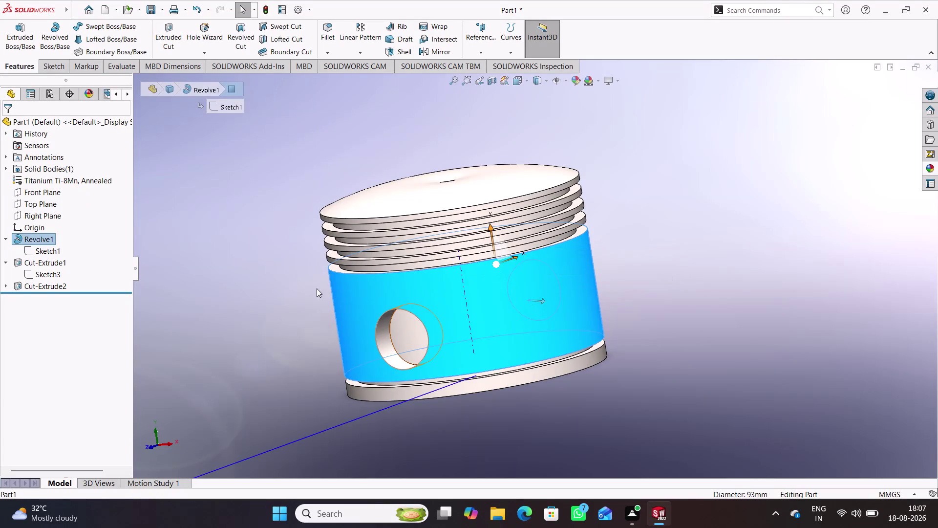
Select the Front Plane and turn the view normal to it.
click(307, 286)
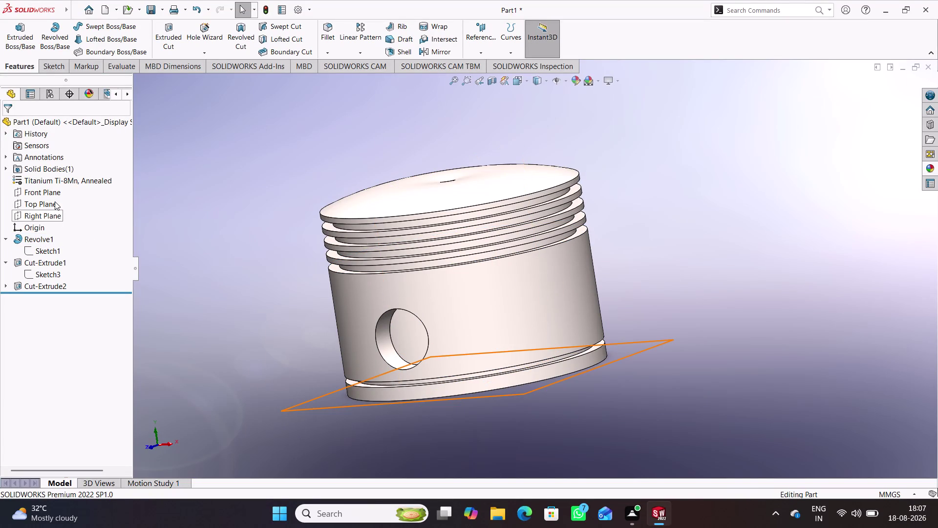
click(55, 195)
click(65, 181)
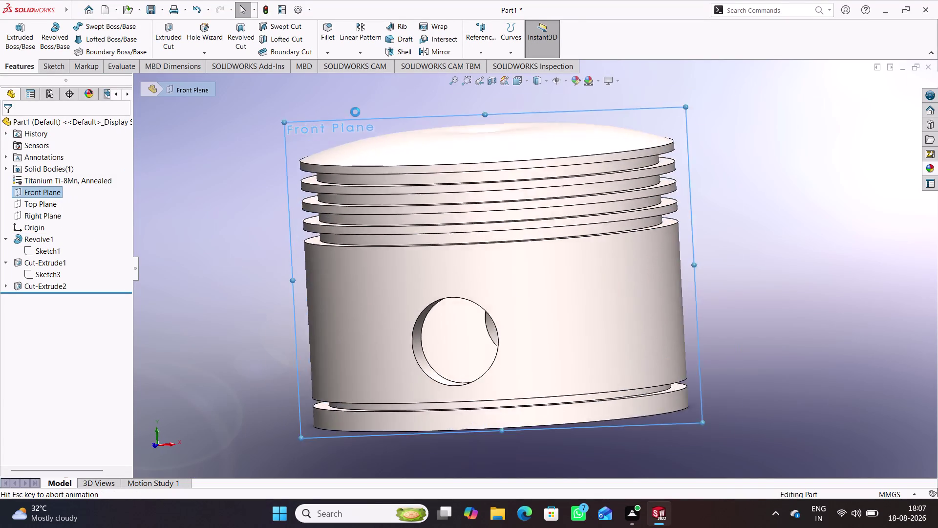
scroll(up, 3)
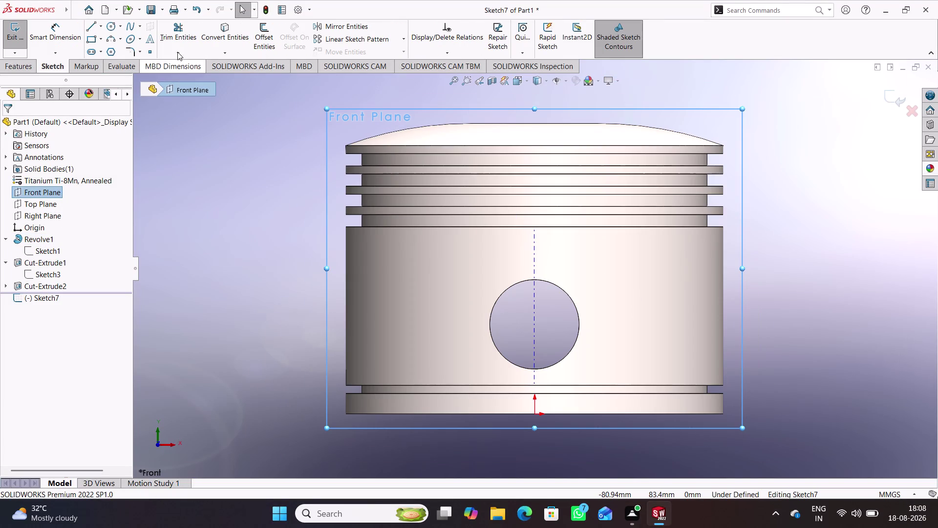
Draw a circle centered on the wrist-pin hole and dimension it to Ø36 mm.
click(111, 25)
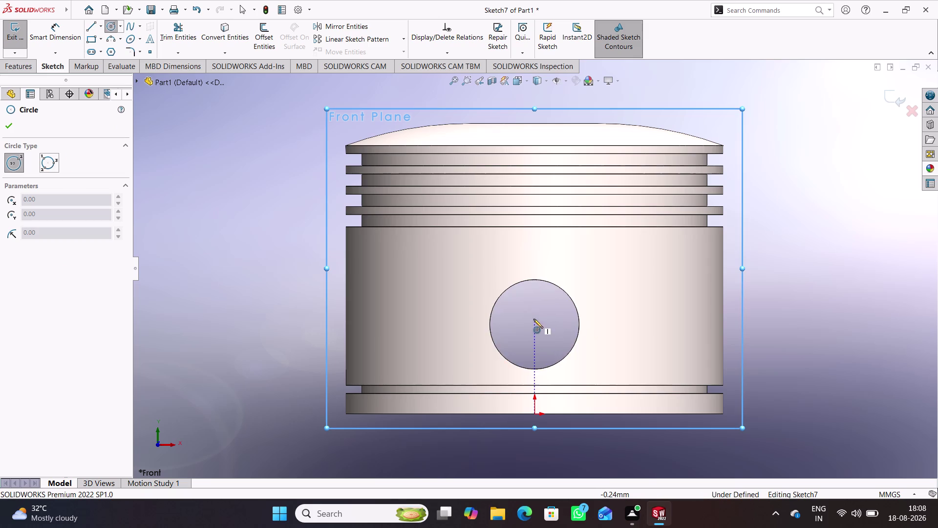
click(534, 322)
click(602, 353)
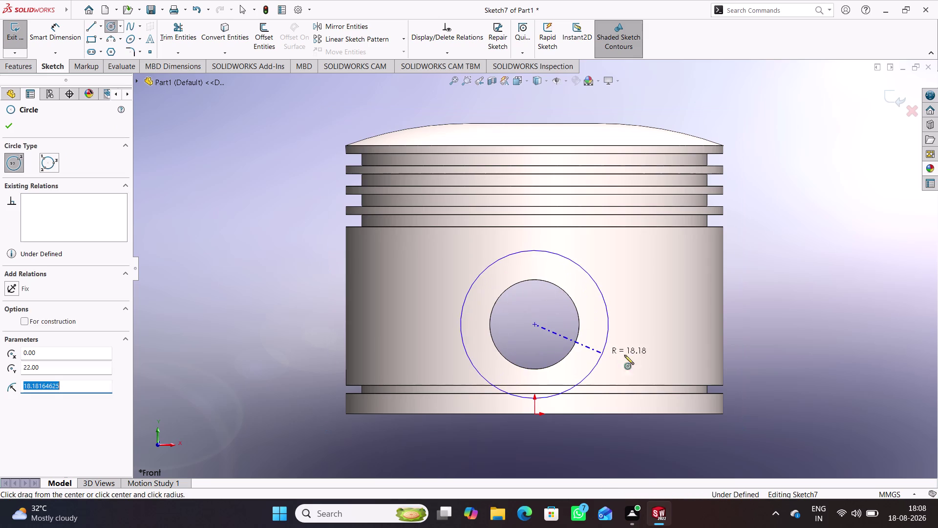
right_drag(812, 379, 779, 227)
click(608, 309)
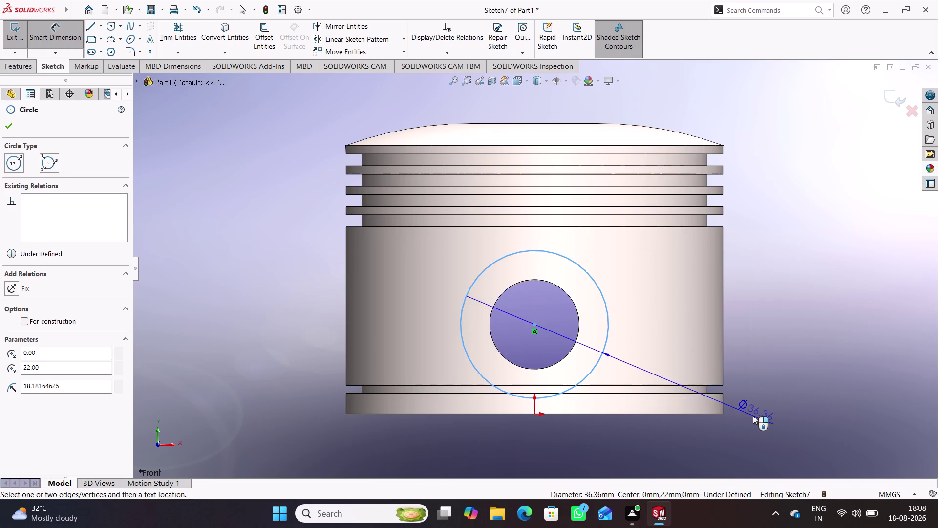
click(755, 411)
text(3)
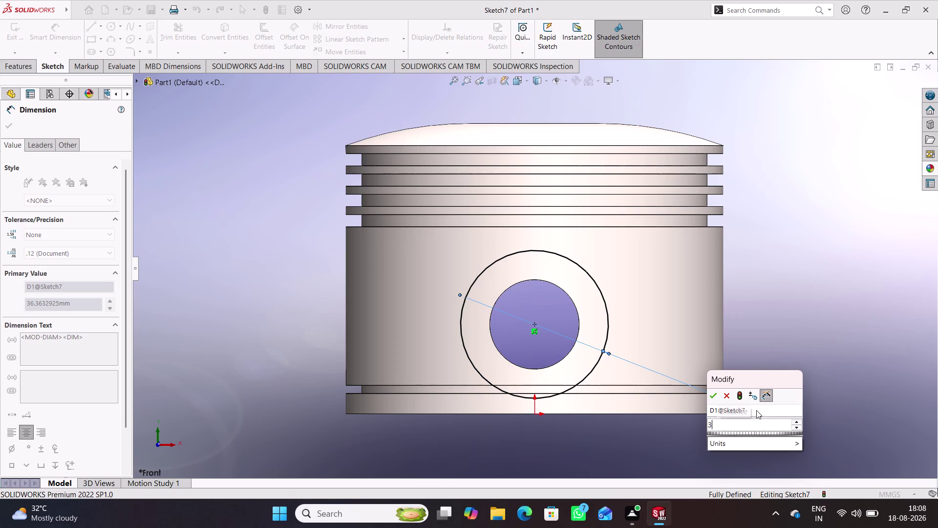
text(6)
key(Return)
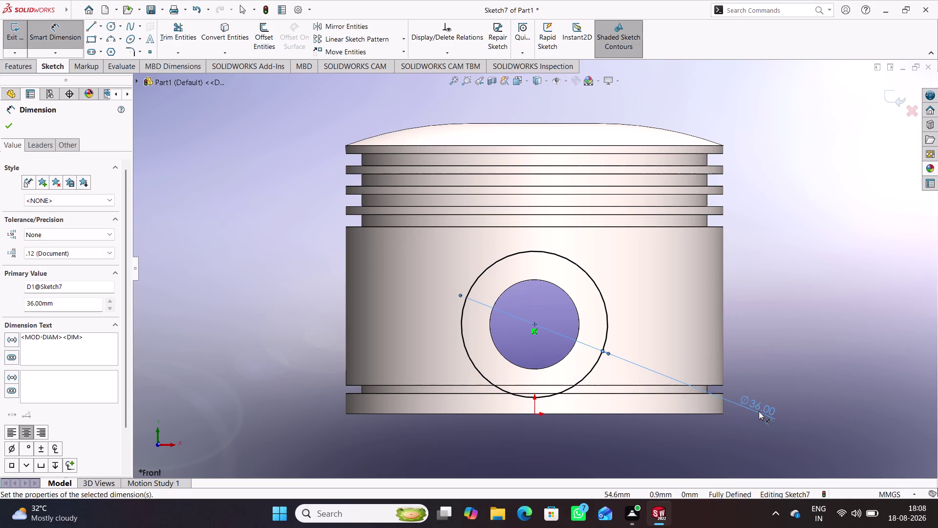
click(774, 247)
Convert the wrist-pin hole edge into the sketch and exit the sketch.
right_drag(800, 318, 791, 176)
click(218, 42)
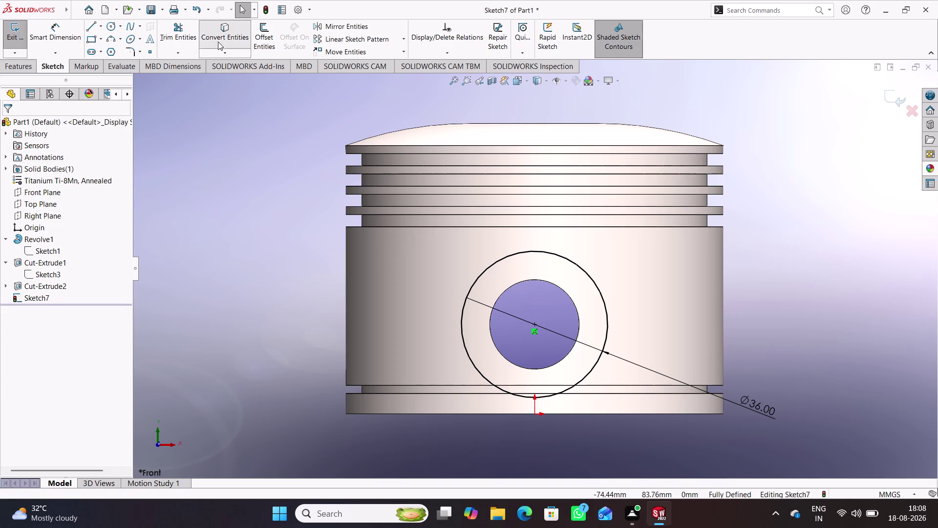
click(532, 280)
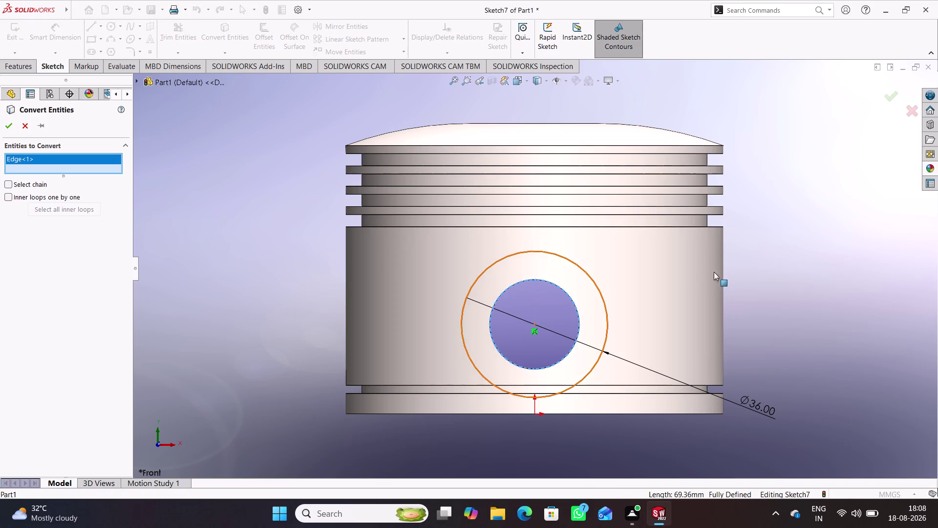
click(769, 275)
click(10, 120)
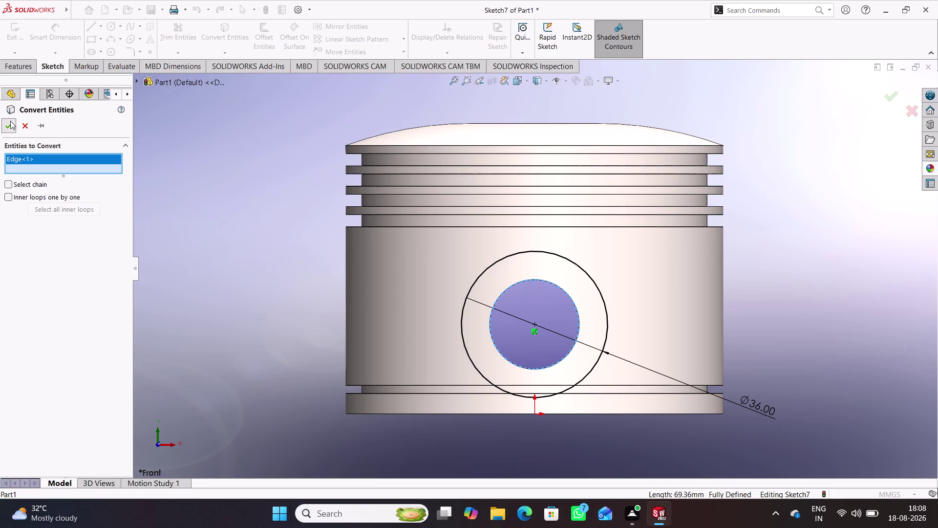
click(227, 254)
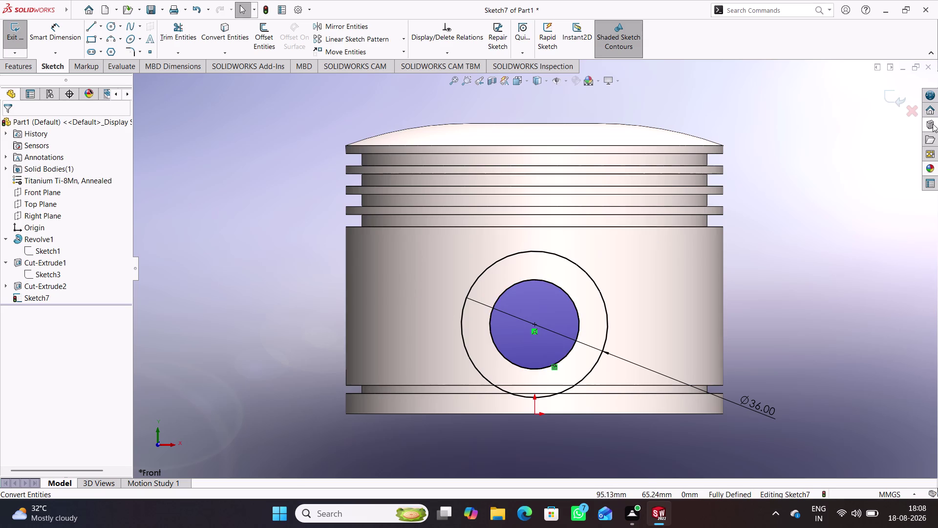
click(893, 102)
Start an extruded cut from the sketch: Blind, reversed into the piston, starting from an offset.
middle_drag(758, 172, 789, 189)
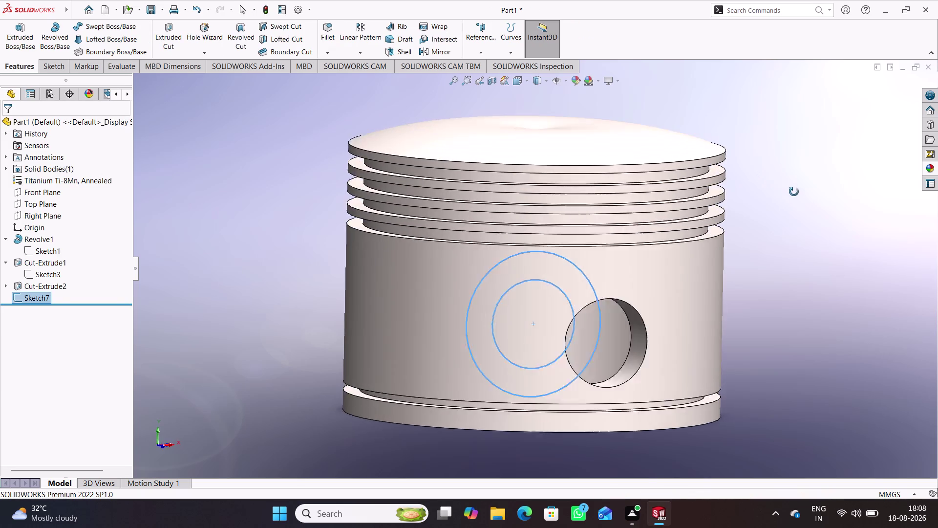
middle_drag(789, 189, 801, 203)
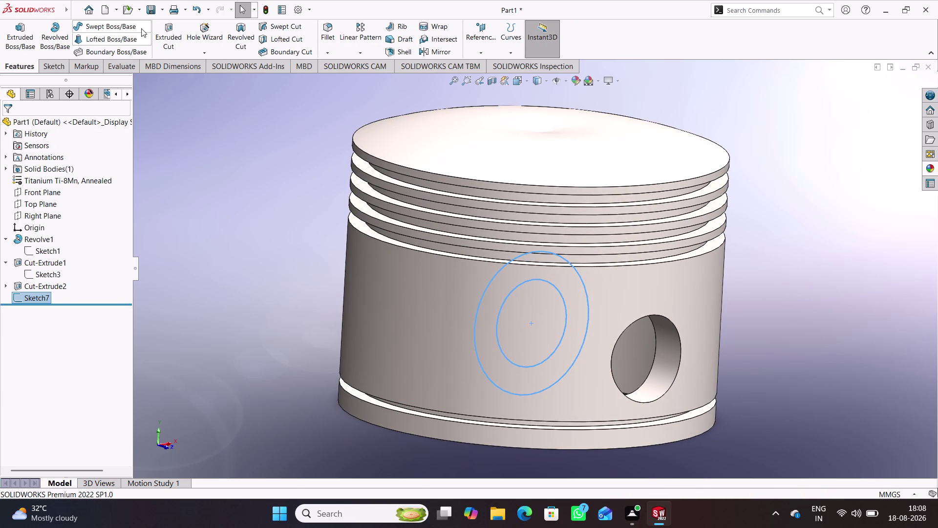
click(165, 39)
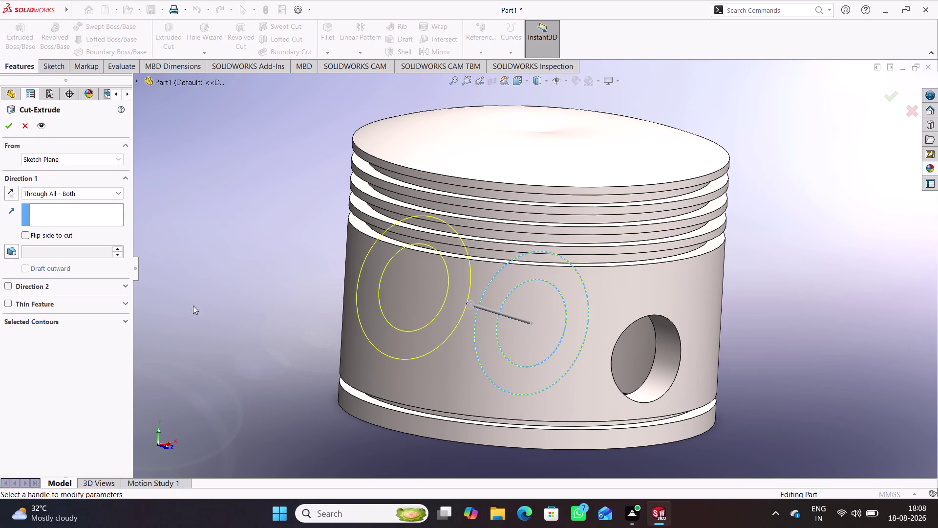
click(78, 191)
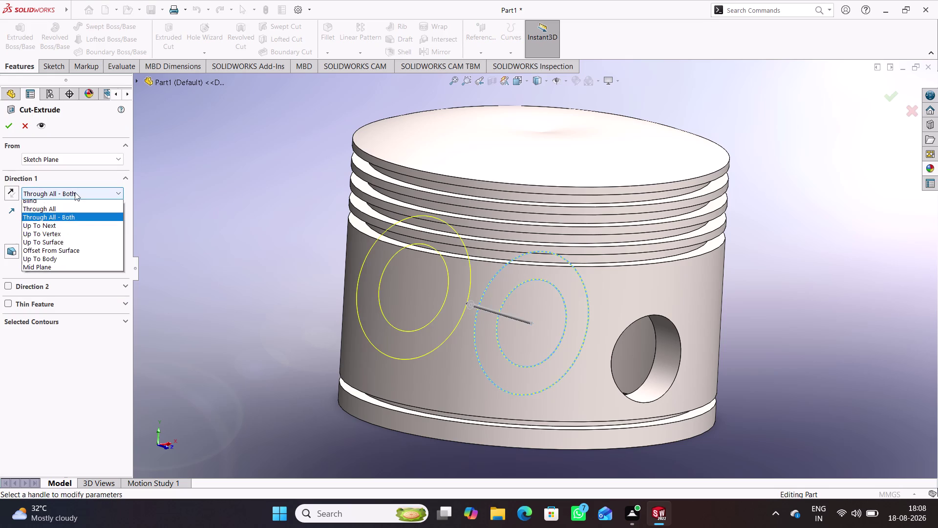
click(50, 203)
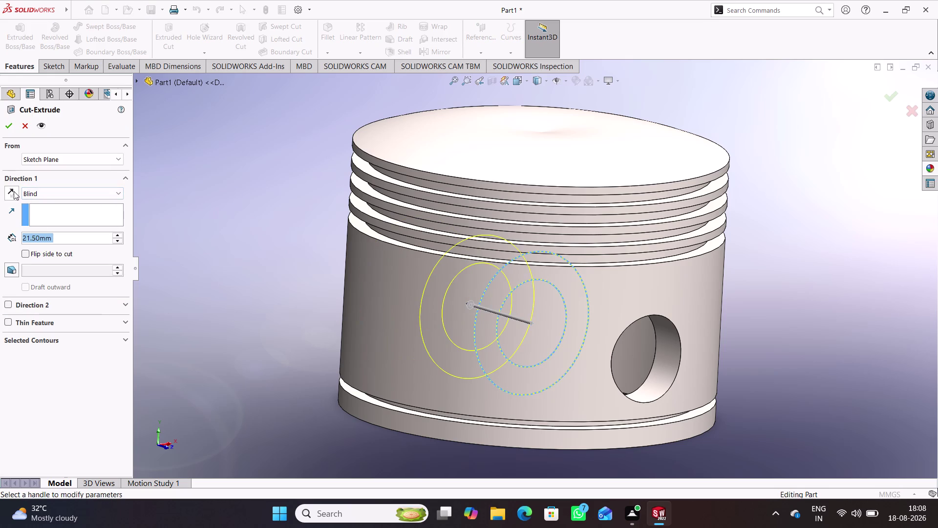
click(14, 191)
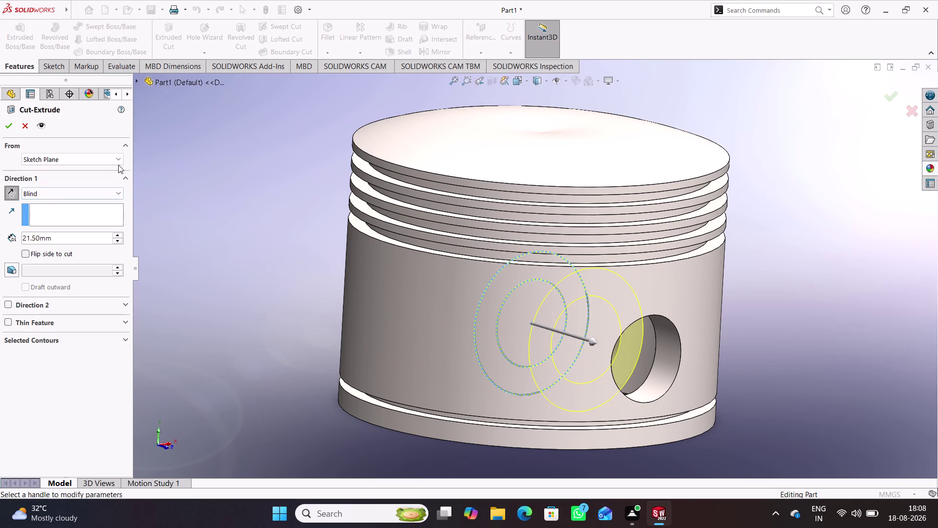
click(119, 157)
click(66, 192)
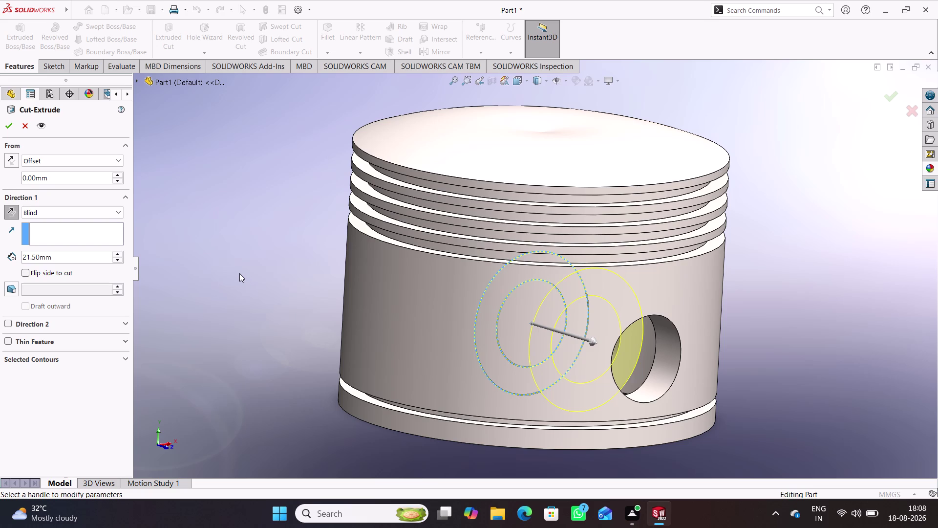
Set the cut depth to 46.25 mm and apply it, keeping all bodies.
drag(58, 255, 0, 256)
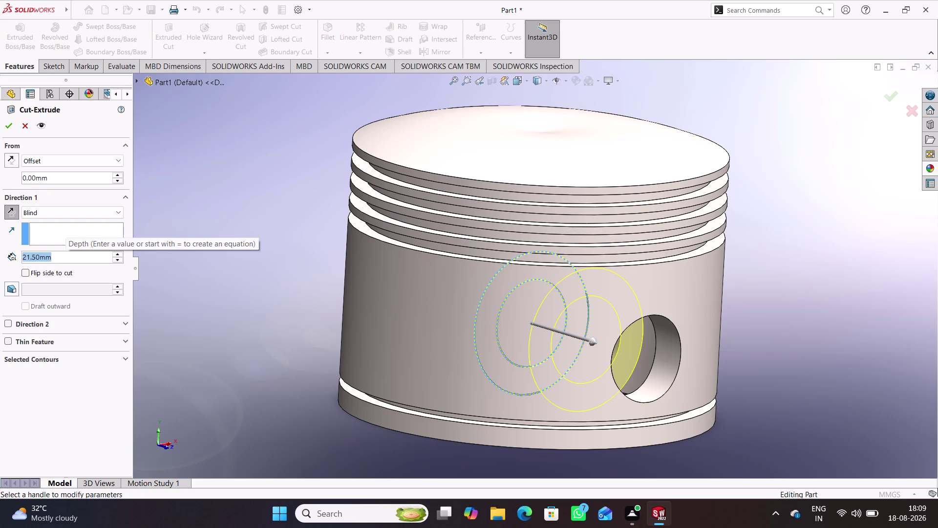
text(46.2)
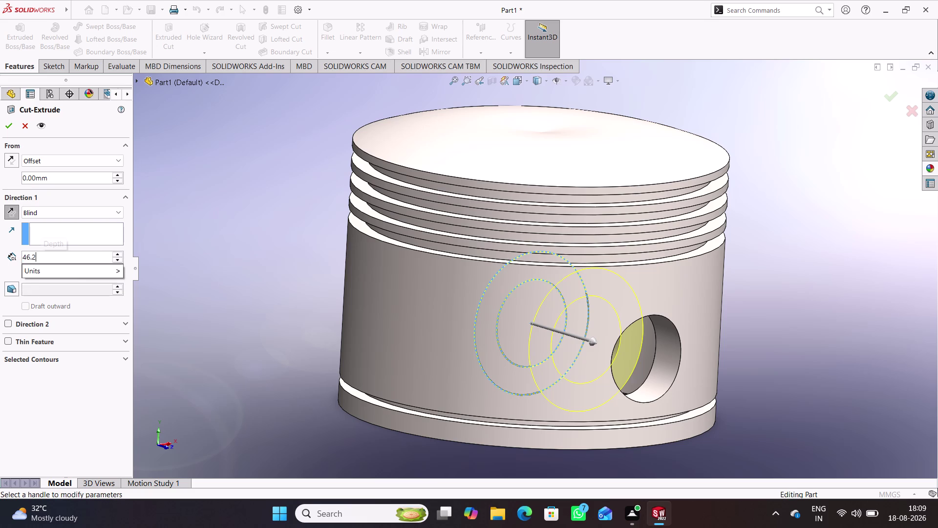
text(5)
key(Return)
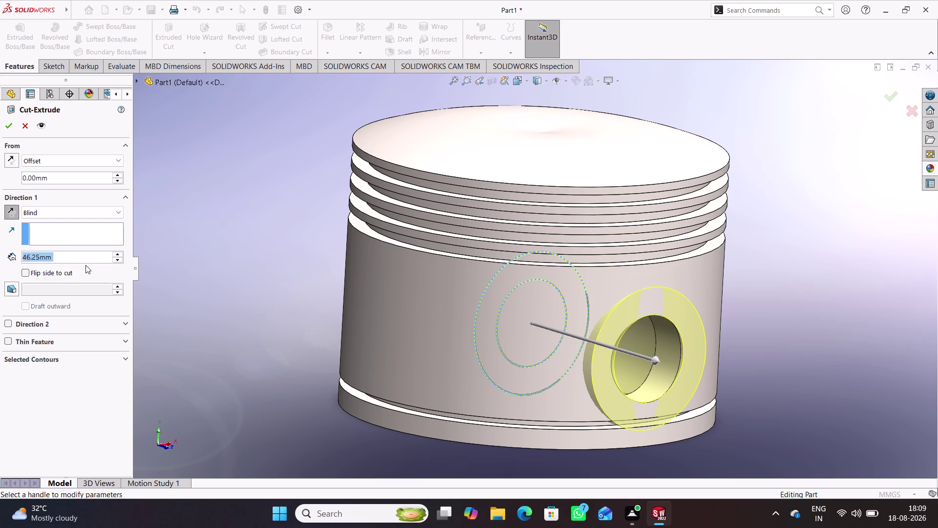
middle_drag(245, 284, 300, 292)
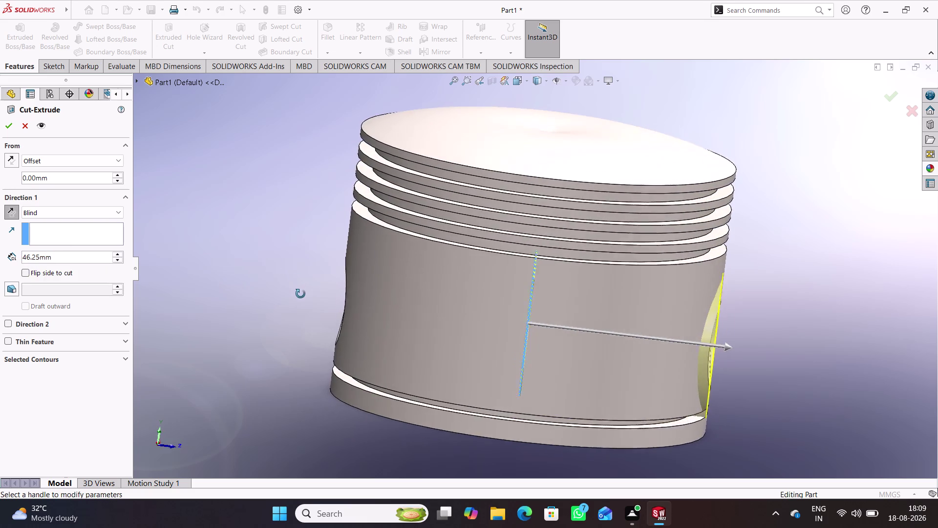
middle_drag(300, 292, 279, 304)
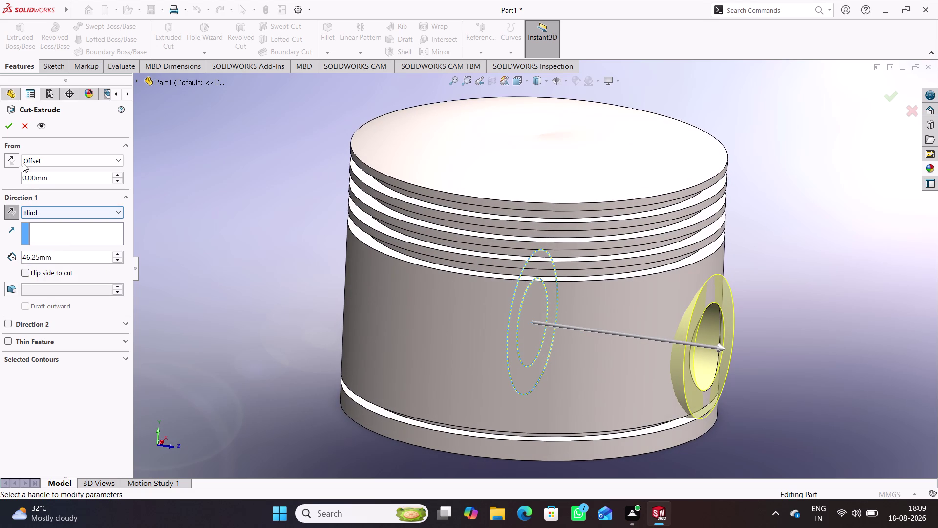
click(2, 123)
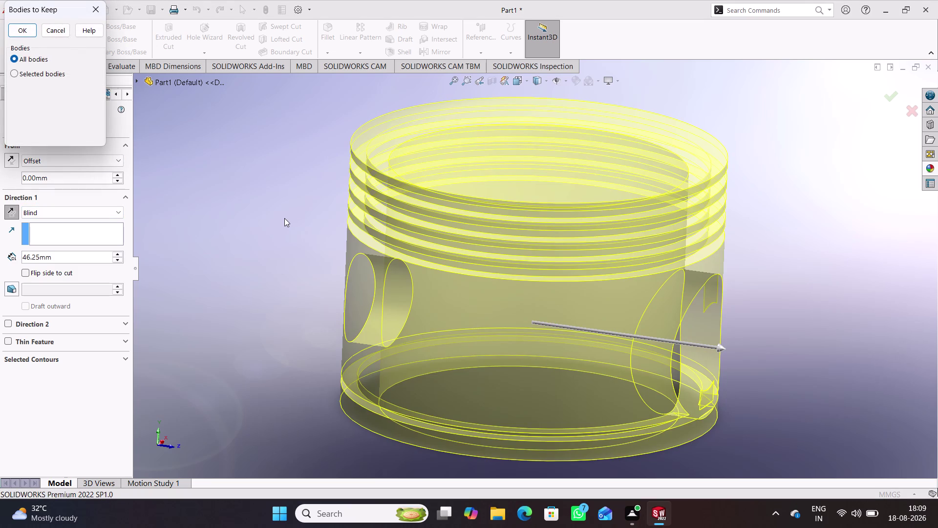
click(285, 218)
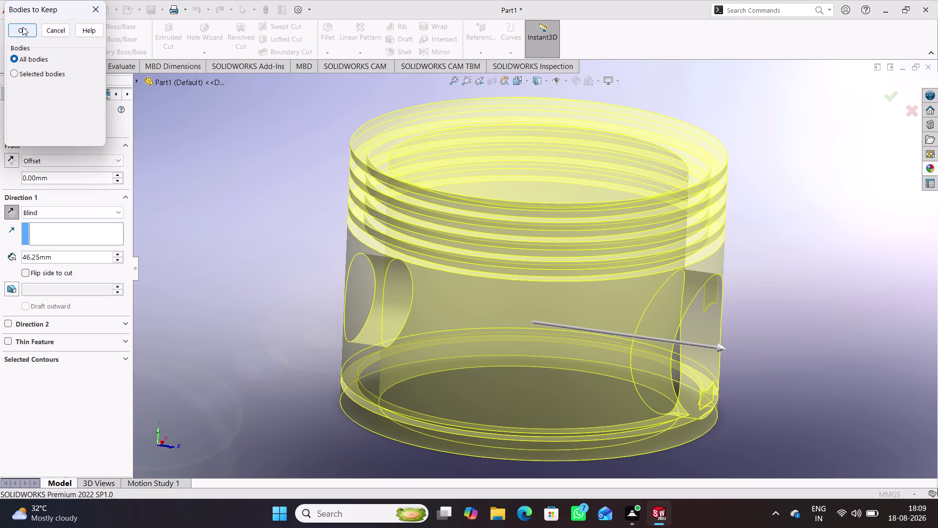
click(22, 26)
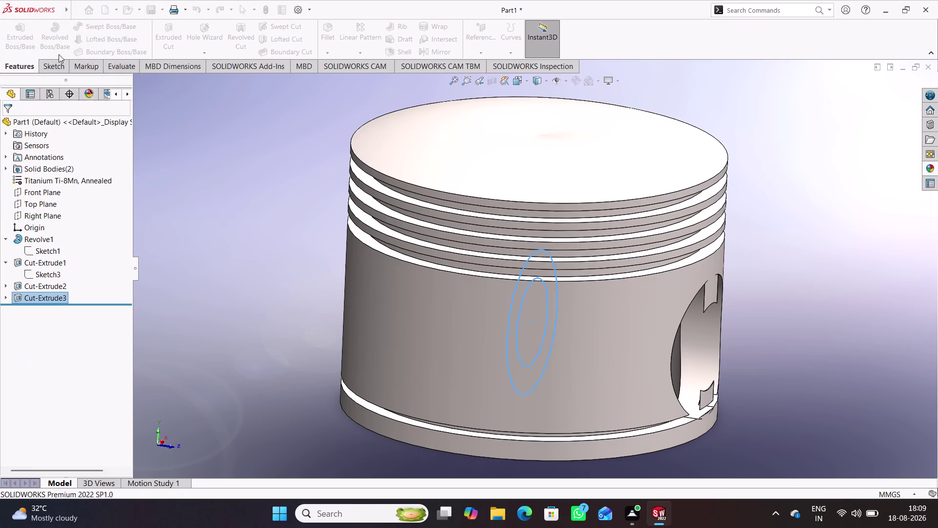
Reopen Cut-Extrude3 for editing from the feature tree.
middle_drag(293, 237, 250, 208)
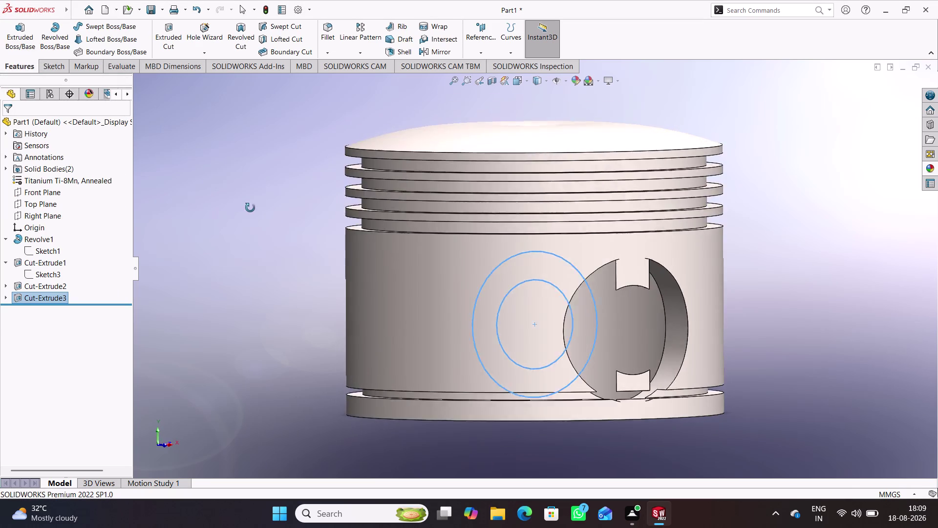
middle_drag(250, 207, 284, 244)
click(55, 298)
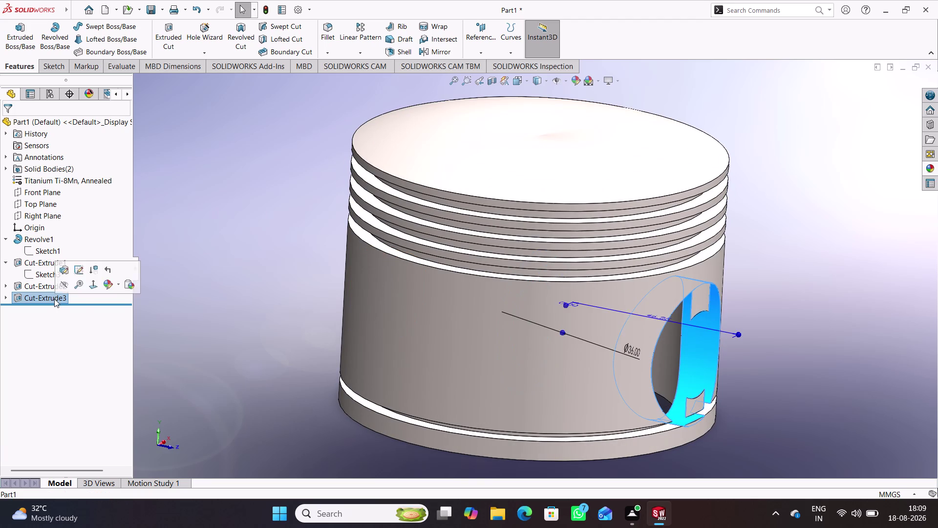
right_click(54, 299)
click(65, 274)
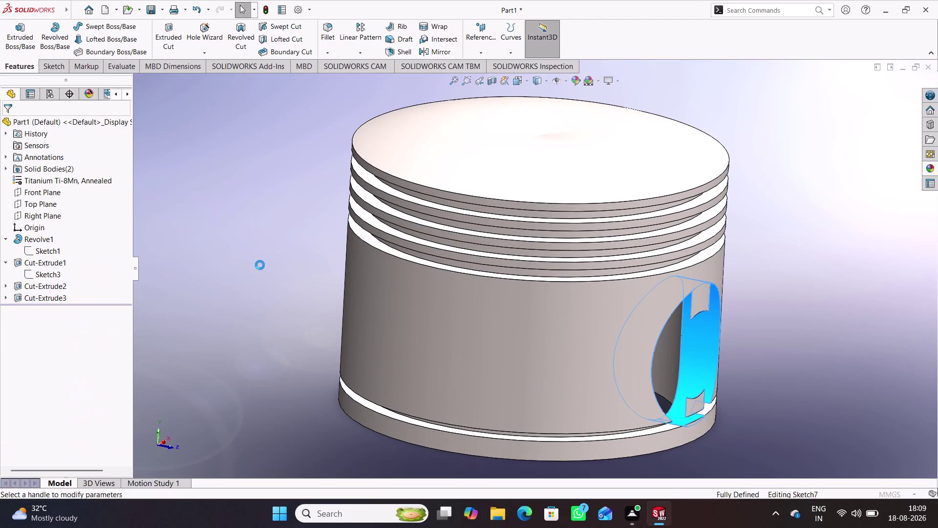
middle_drag(254, 264, 236, 259)
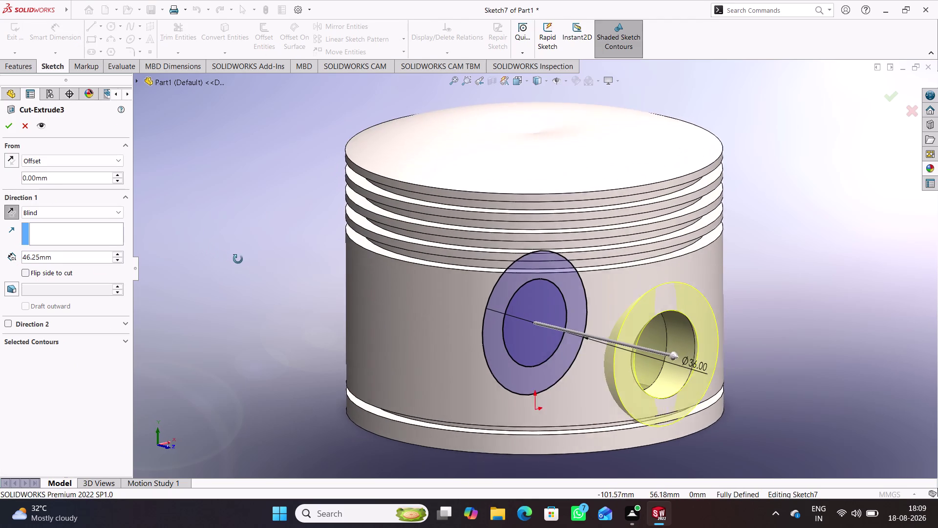
middle_drag(236, 259, 240, 261)
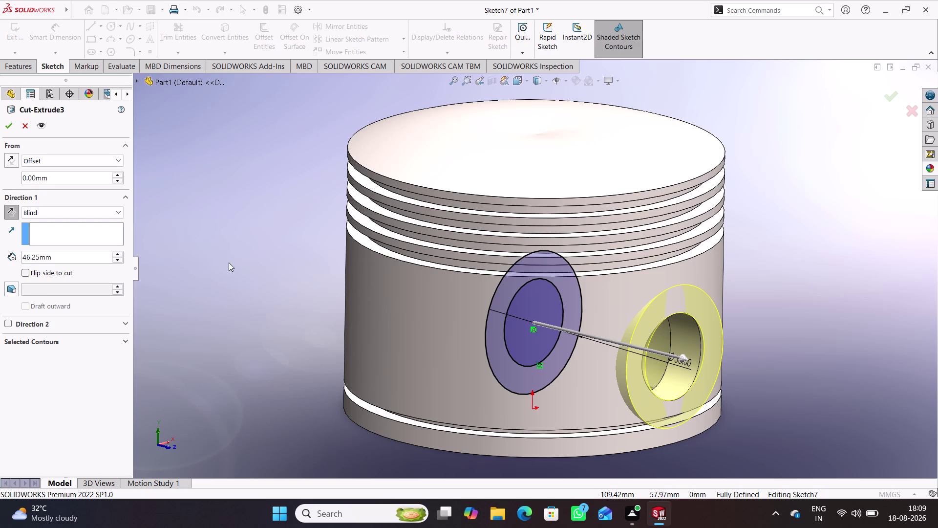
Set the cut depth to 3.5 mm and the start offset to 46.25 mm, then apply.
drag(68, 254, 24, 256)
drag(25, 256, 24, 257)
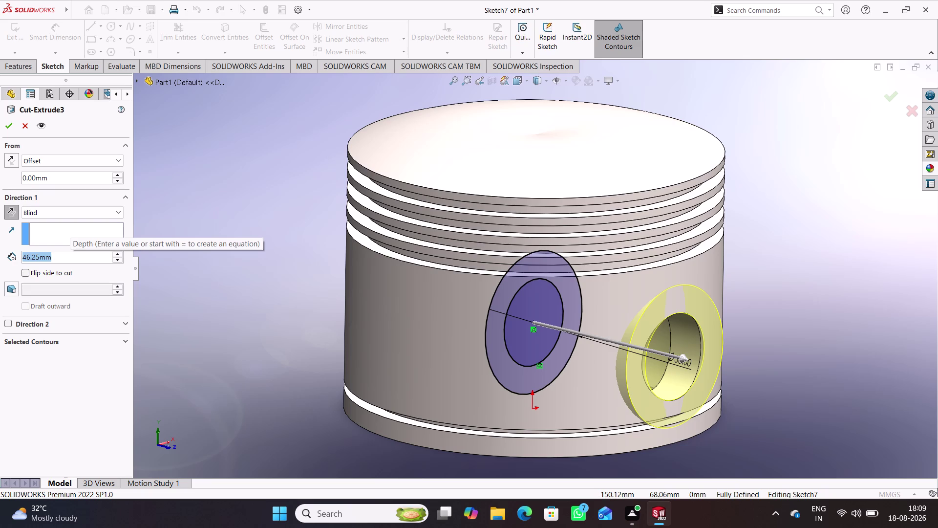
text(3.5)
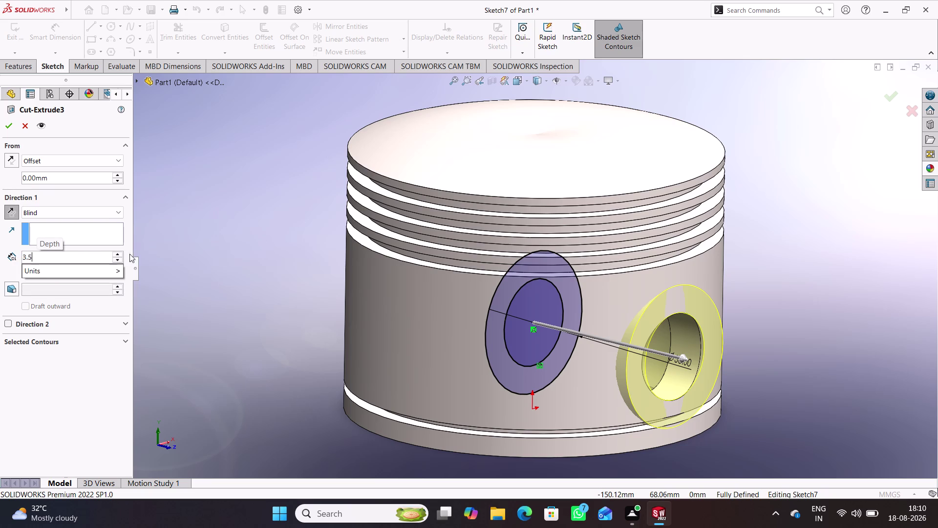
click(200, 246)
drag(67, 177, 8, 172)
text(4)
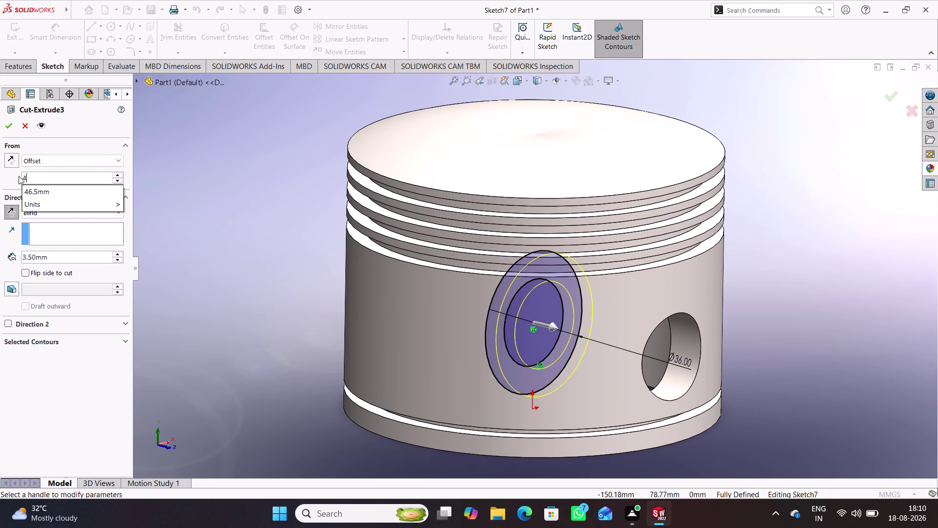
text(6.25)
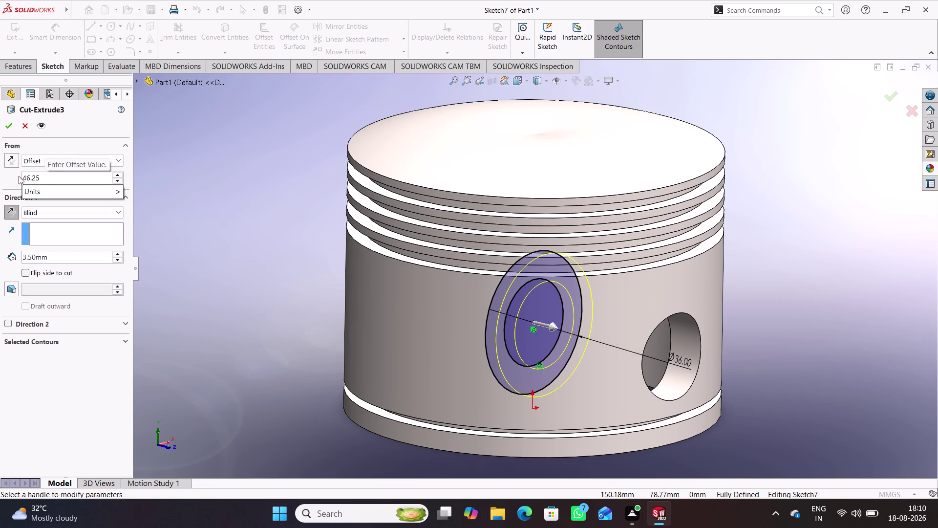
click(232, 213)
middle_drag(243, 240, 267, 253)
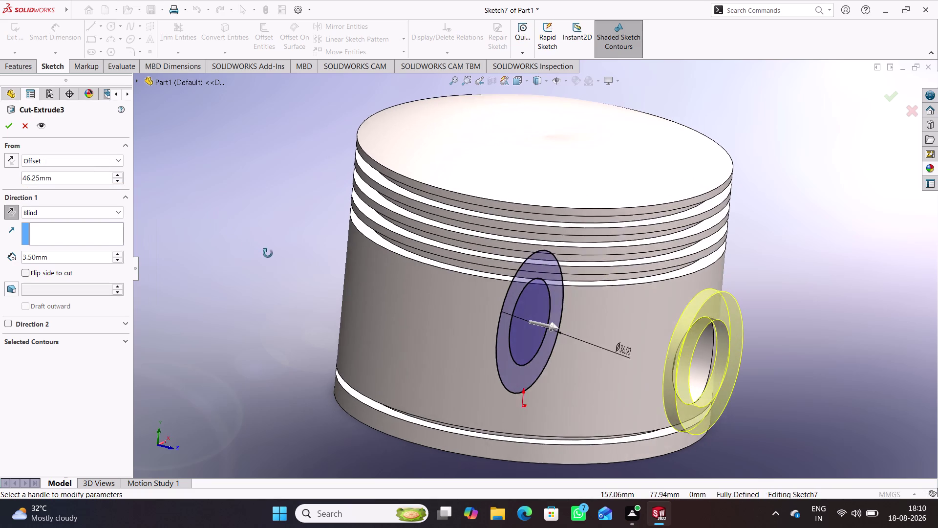
middle_drag(267, 252, 255, 245)
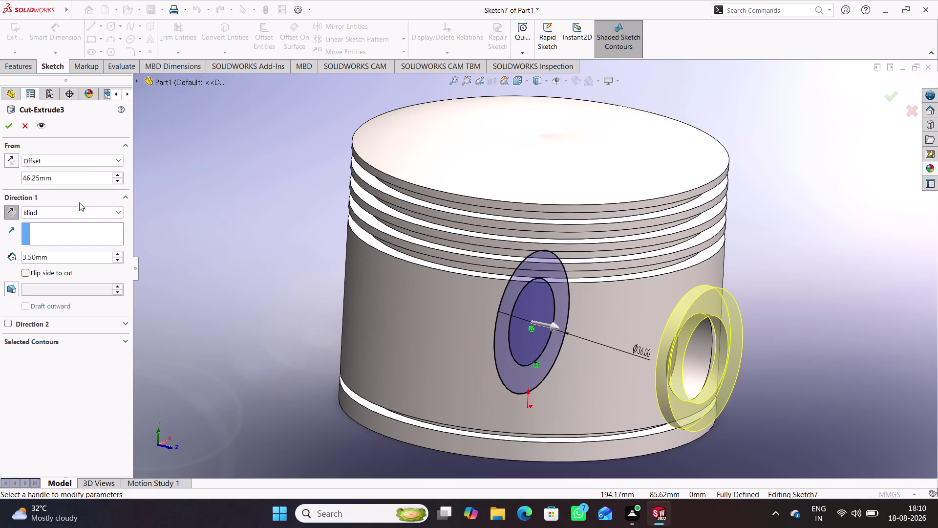
click(9, 126)
Inspect the pin-hole recess, then choose Edit Feature on Cut-Extrude3 in the tree.
middle_drag(248, 267, 197, 337)
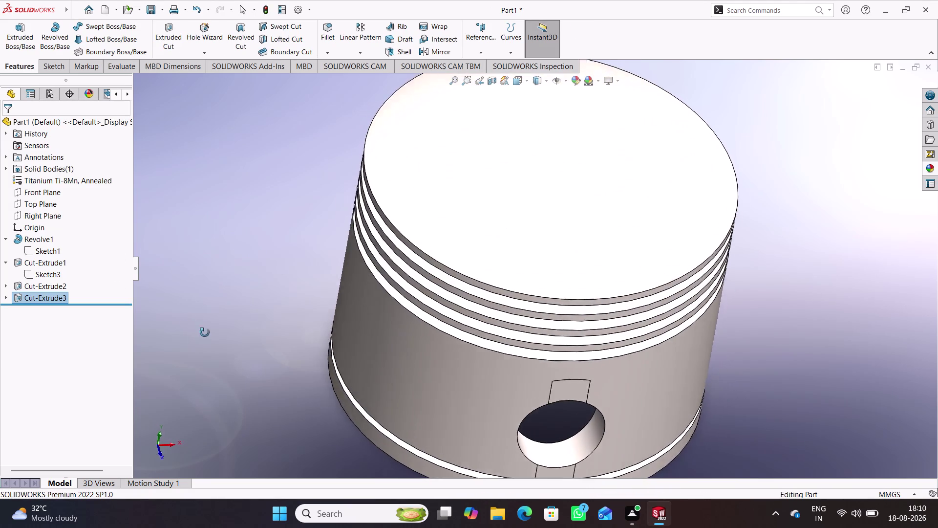
middle_drag(196, 337, 257, 349)
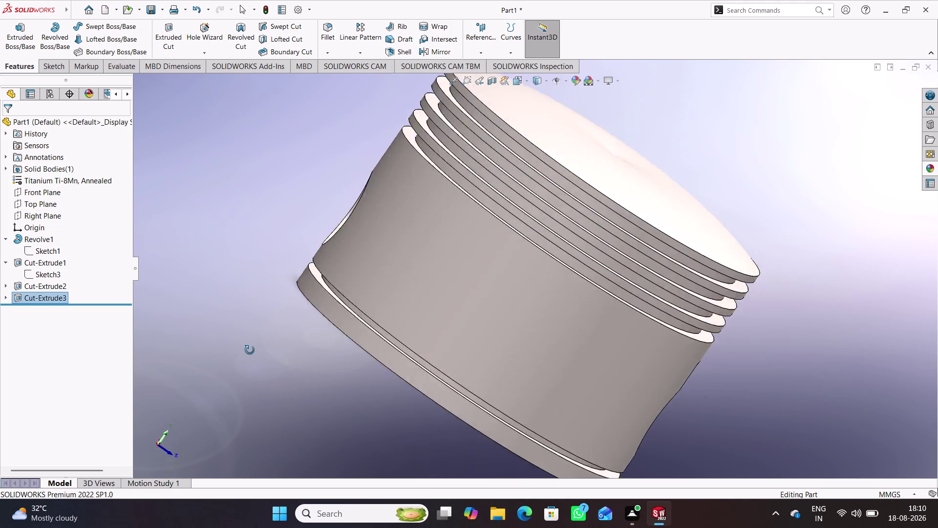
middle_drag(257, 349, 243, 315)
scroll(up, 3)
click(52, 300)
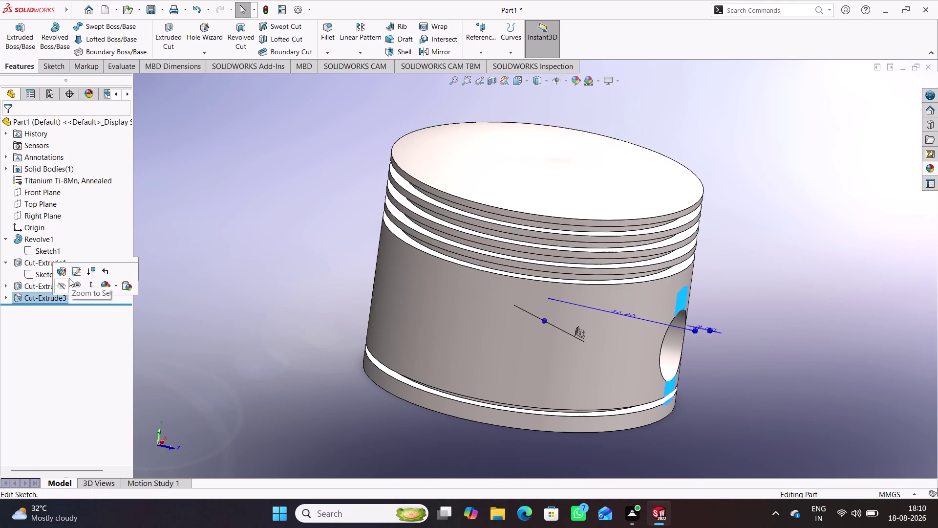
click(210, 268)
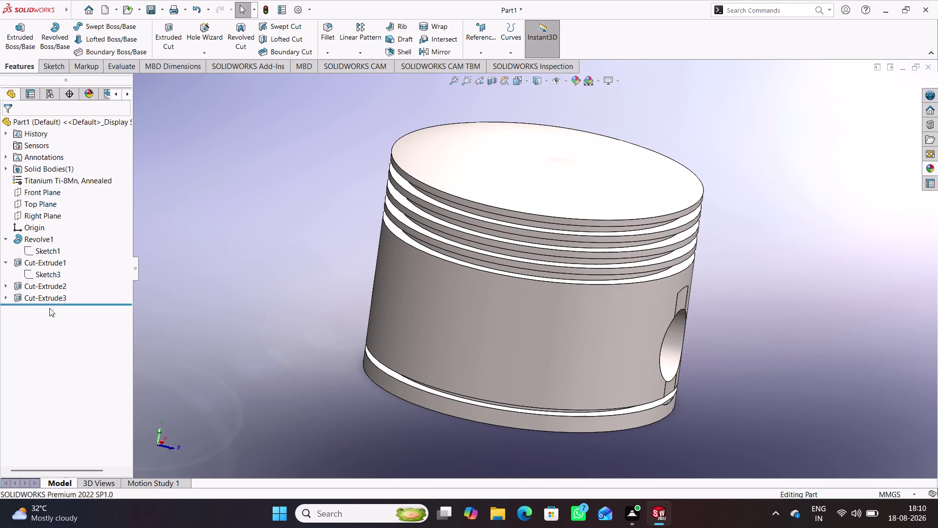
click(51, 295)
click(59, 268)
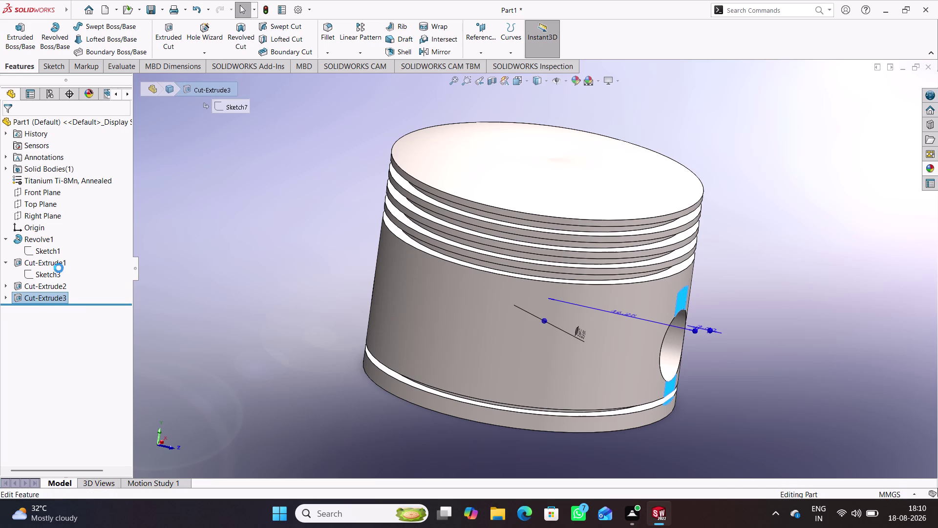
Accept the Cut-Extrude3 settings and choose All bodies in Bodies to Keep.
middle_drag(268, 302, 248, 306)
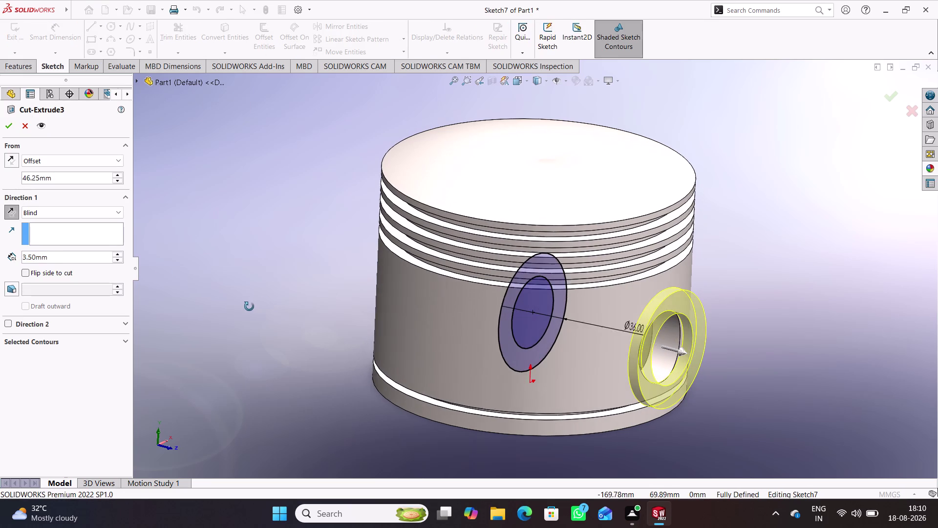
middle_drag(249, 306, 248, 306)
click(12, 214)
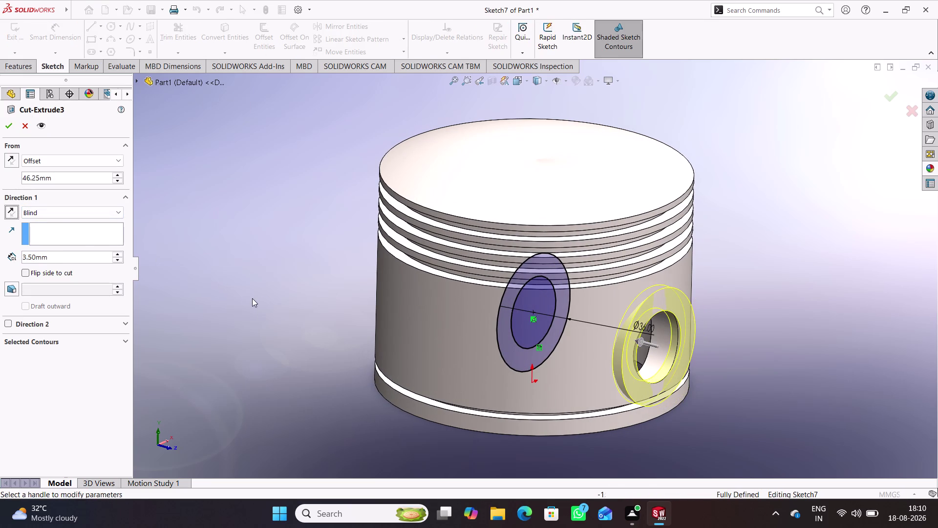
middle_drag(252, 298, 264, 297)
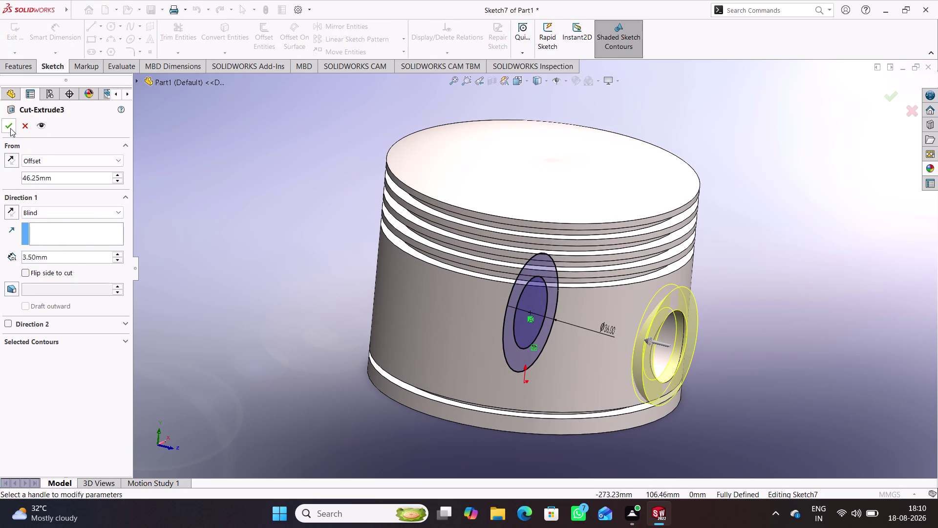
click(10, 128)
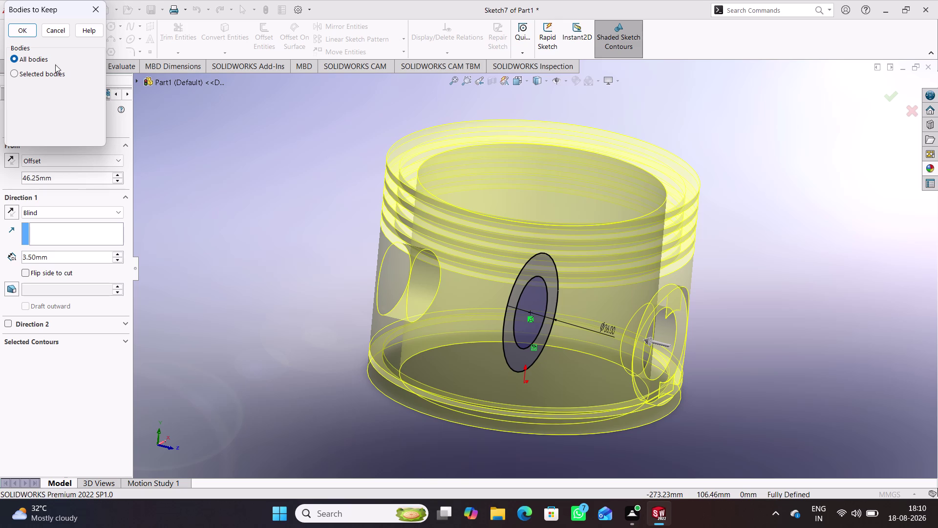
click(22, 31)
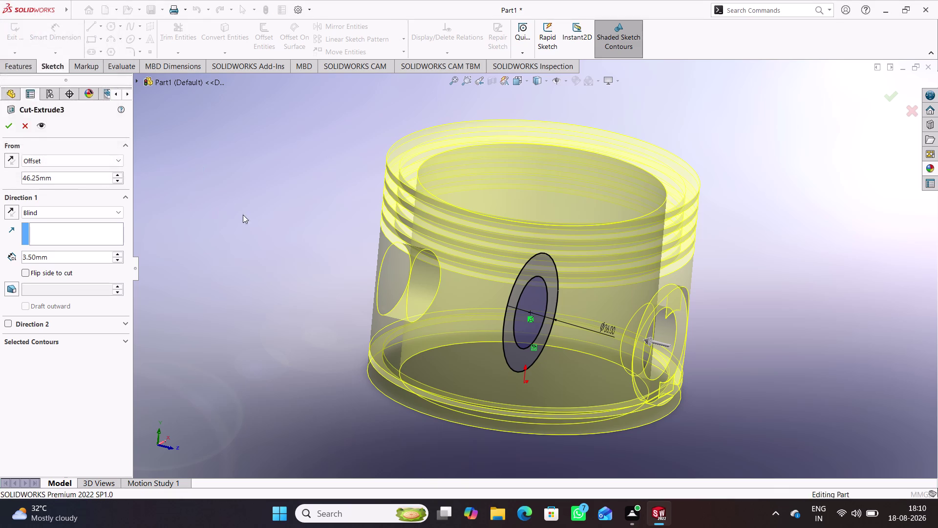
middle_drag(264, 246, 228, 219)
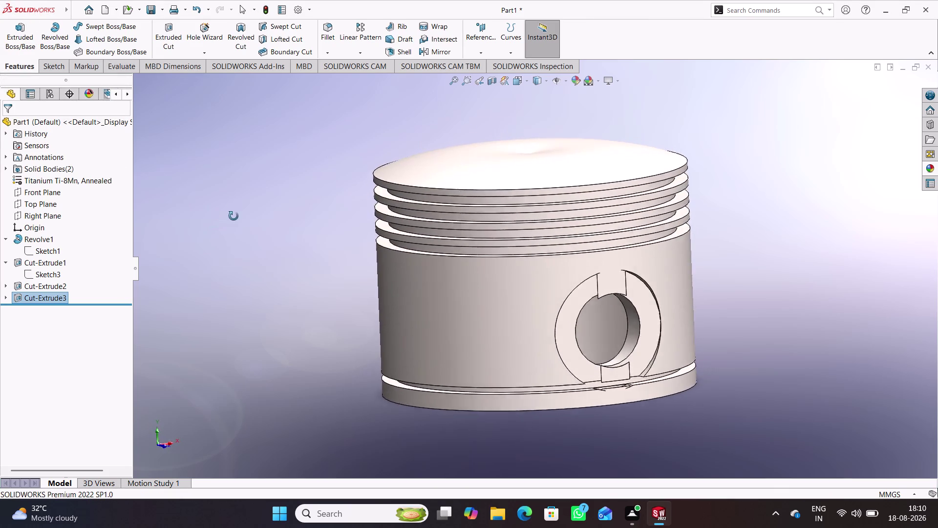
Orbit the piston to inspect the pin-boss recess from several angles.
middle_drag(228, 218, 276, 215)
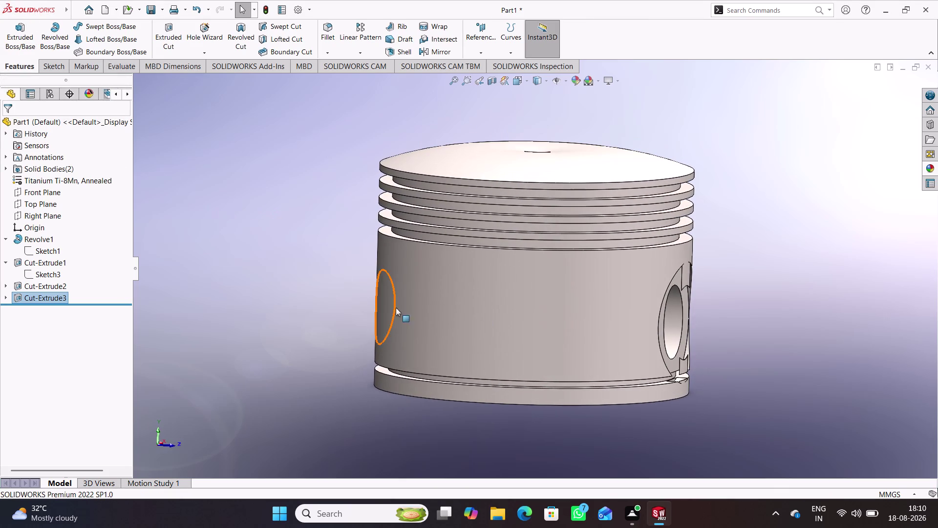
middle_drag(753, 343, 731, 361)
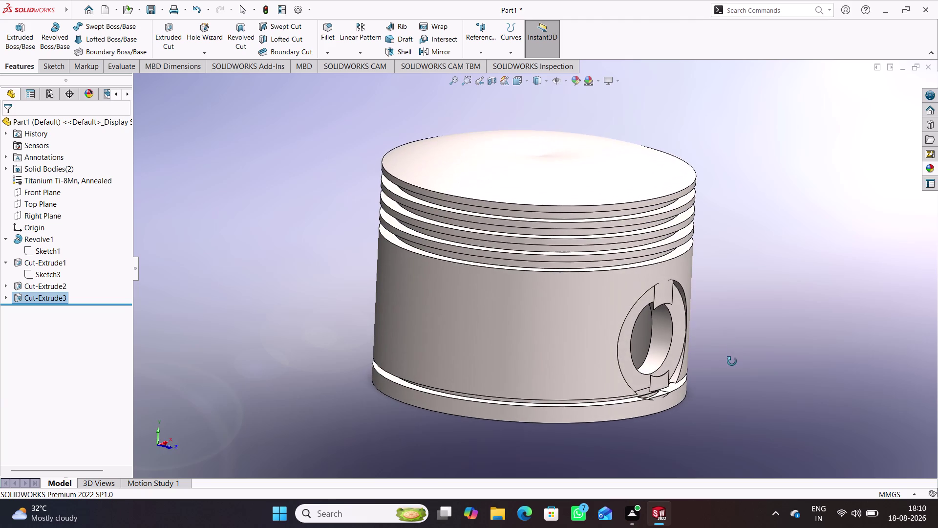
middle_drag(731, 361, 687, 333)
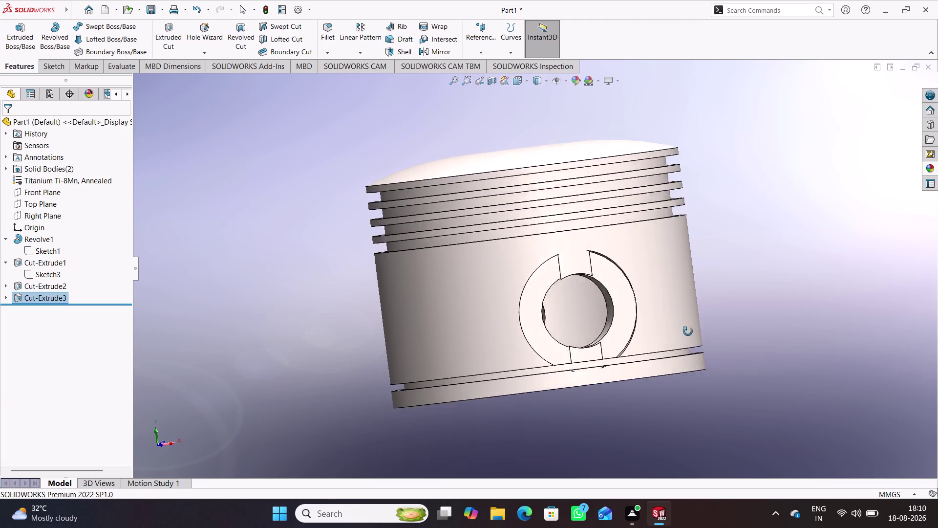
middle_drag(688, 333, 708, 352)
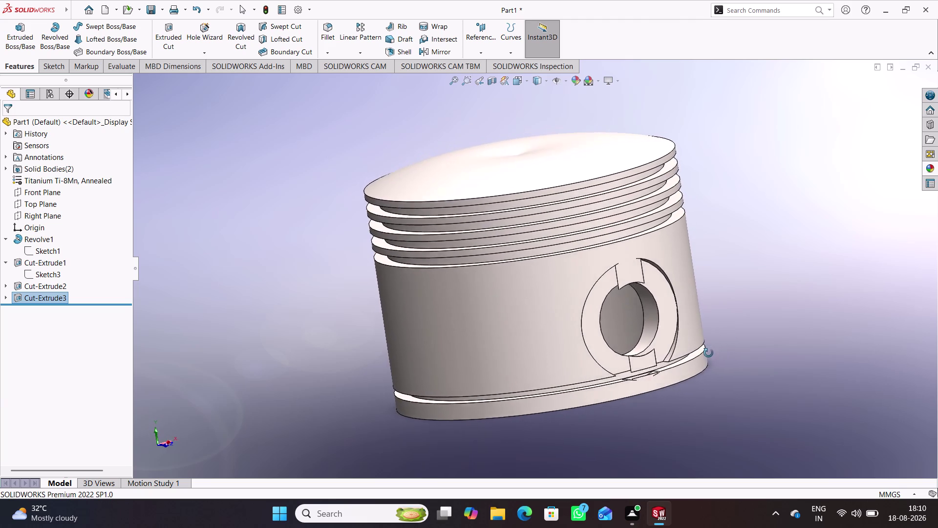
middle_drag(709, 352, 749, 373)
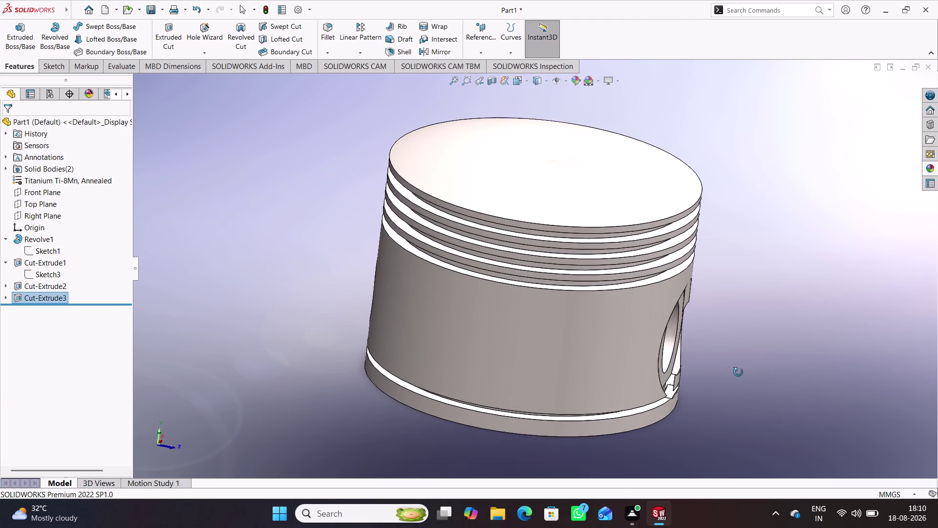
middle_drag(750, 373, 734, 329)
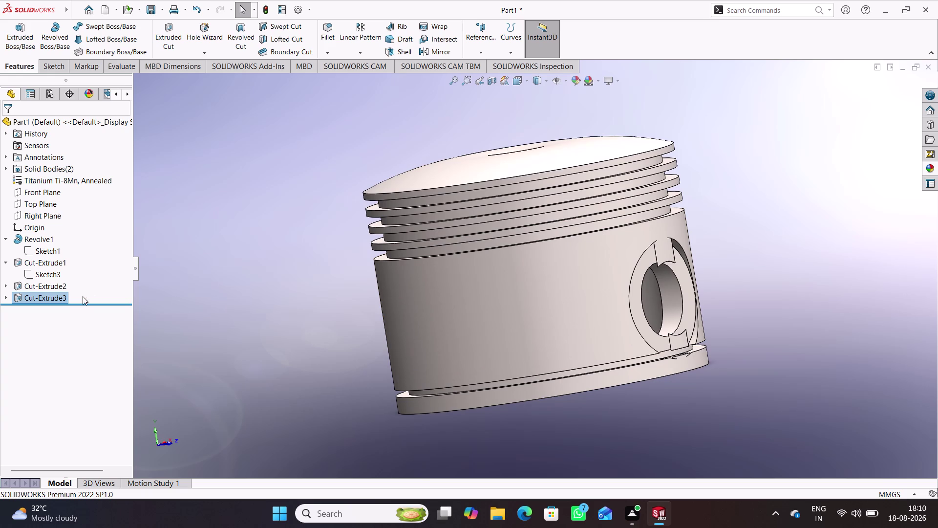
click(58, 296)
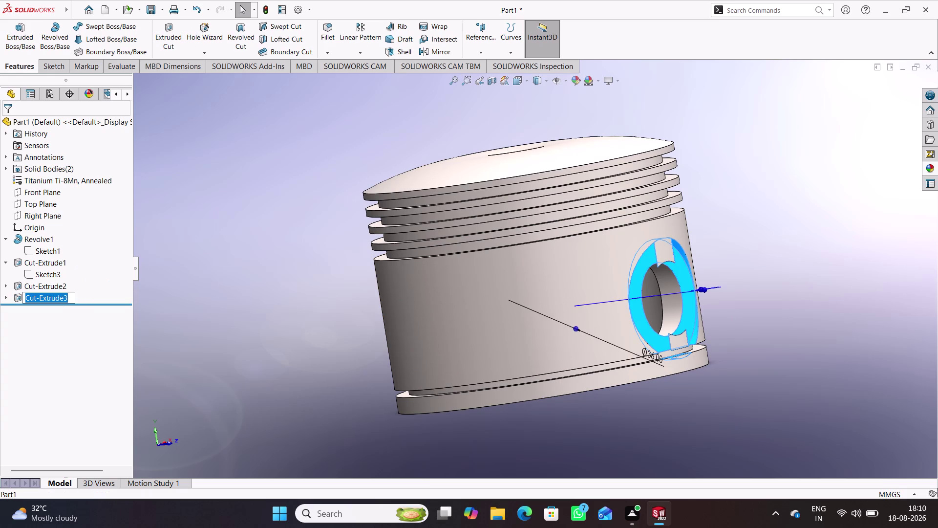
click(220, 323)
middle_drag(250, 330, 207, 342)
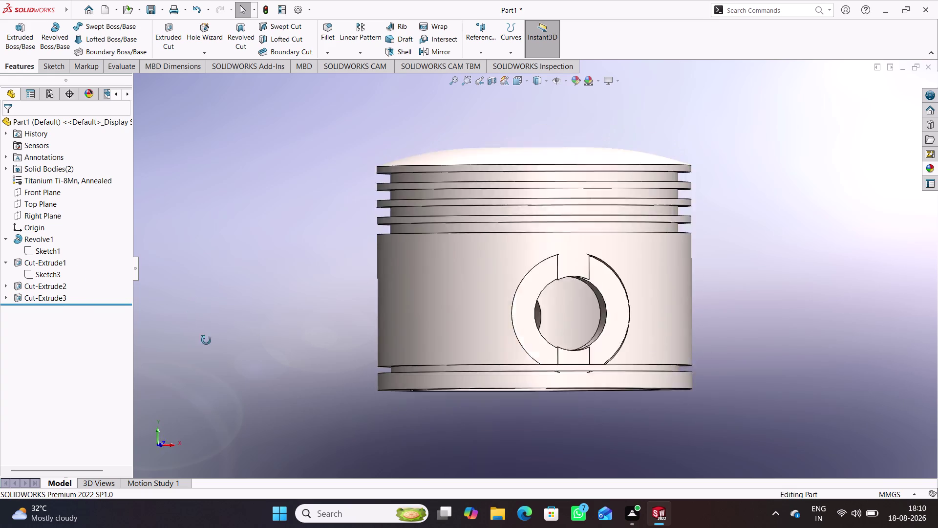
middle_drag(207, 342, 241, 377)
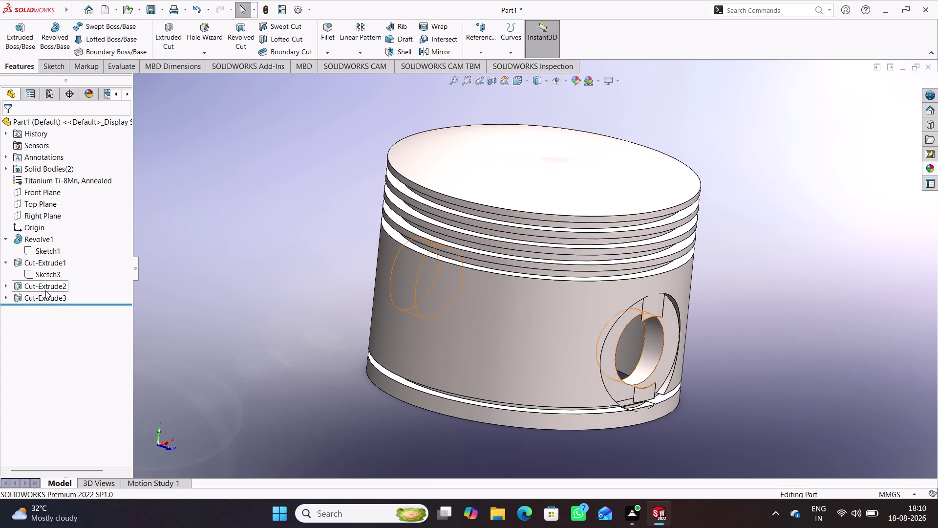
Hide and reshow the piston body, then choose Edit Feature on Cut-Extrude3.
right_click(45, 299)
click(57, 278)
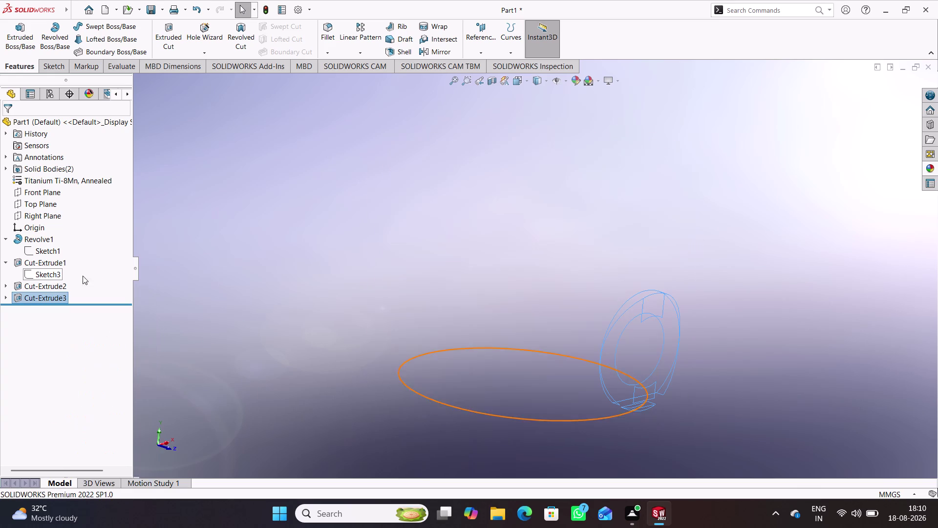
right_click(60, 298)
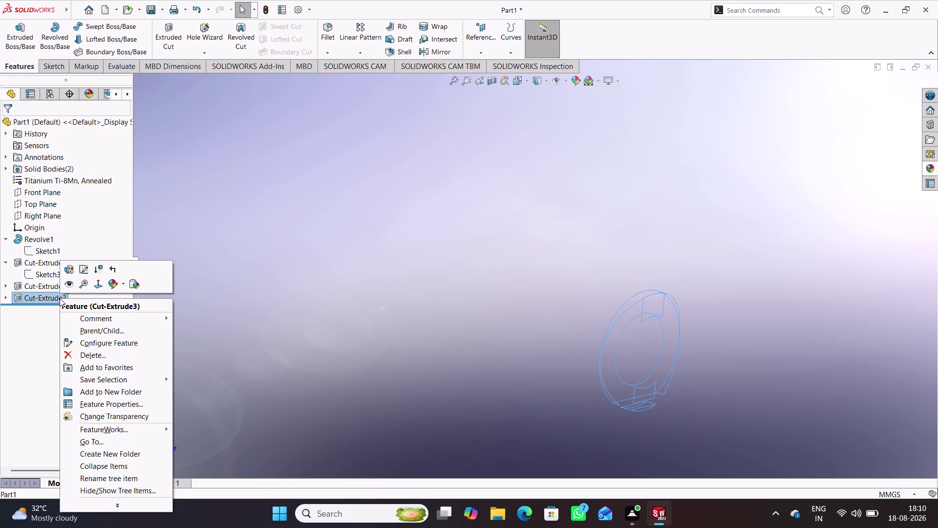
click(70, 280)
click(197, 283)
right_click(52, 296)
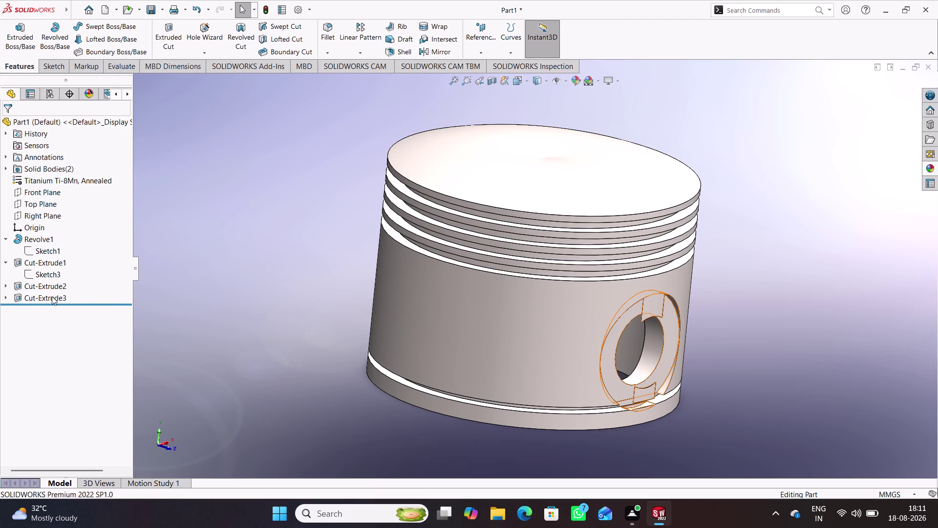
click(62, 269)
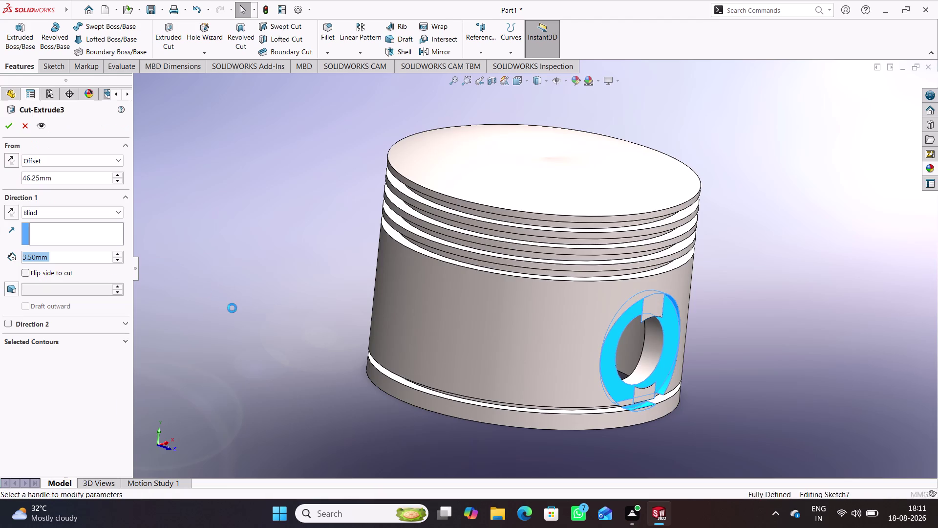